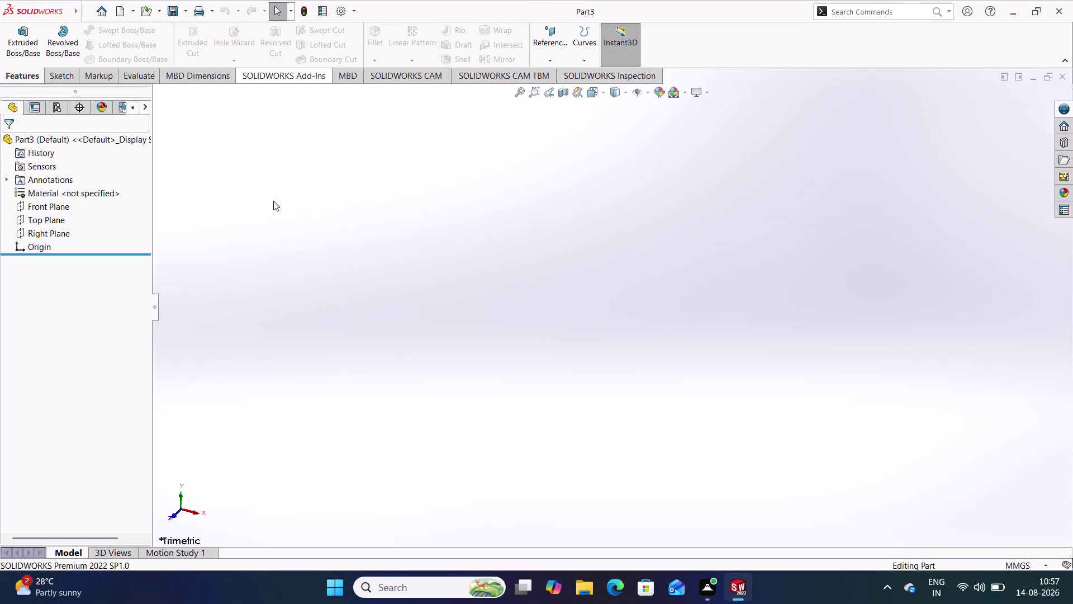
Select Right Plane in Part3's design tree as the sketch plane.
click(304, 254)
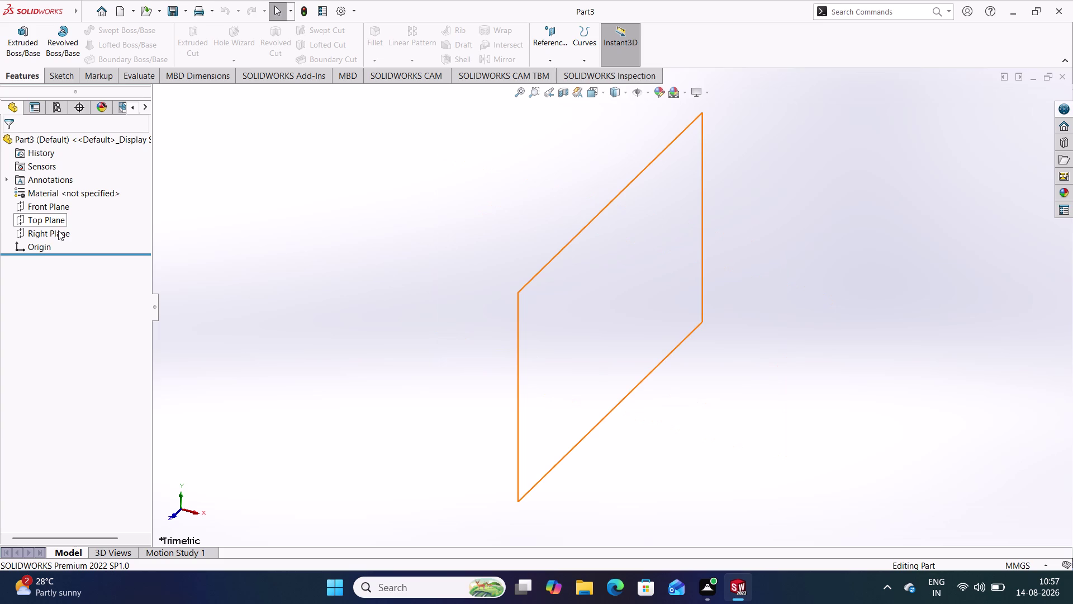
click(58, 230)
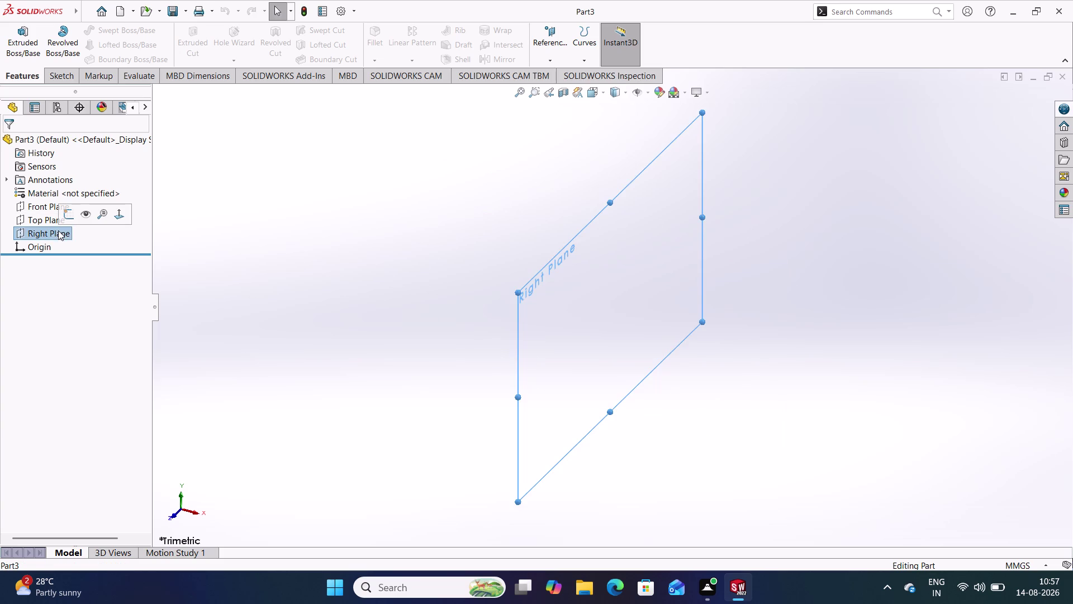
Start Sketch1 on the Right Plane, choose the Line tool, and decline the low-memory warning.
click(71, 215)
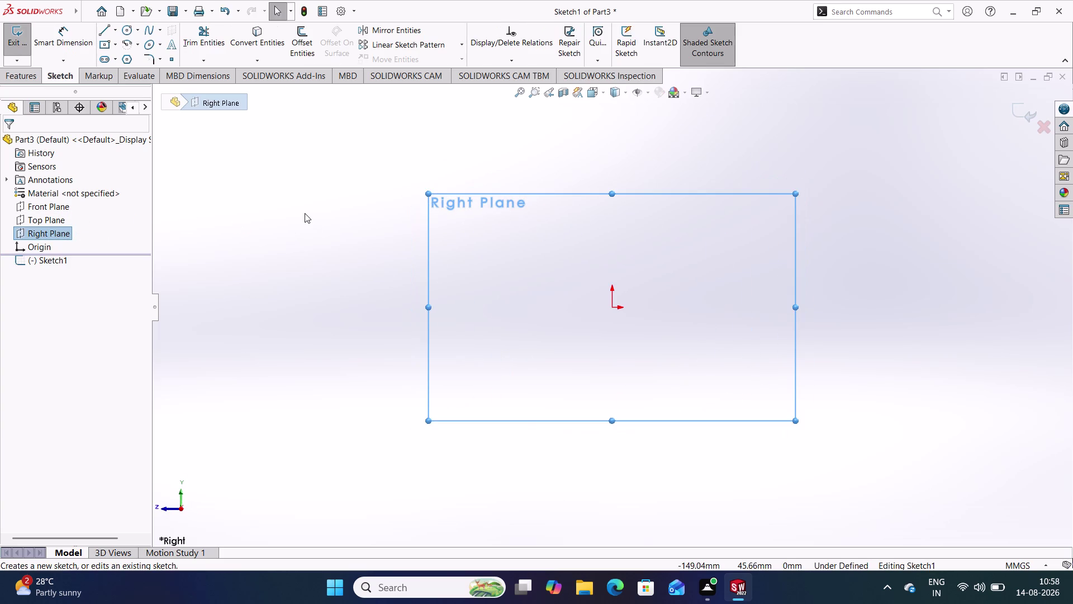
click(304, 212)
click(104, 32)
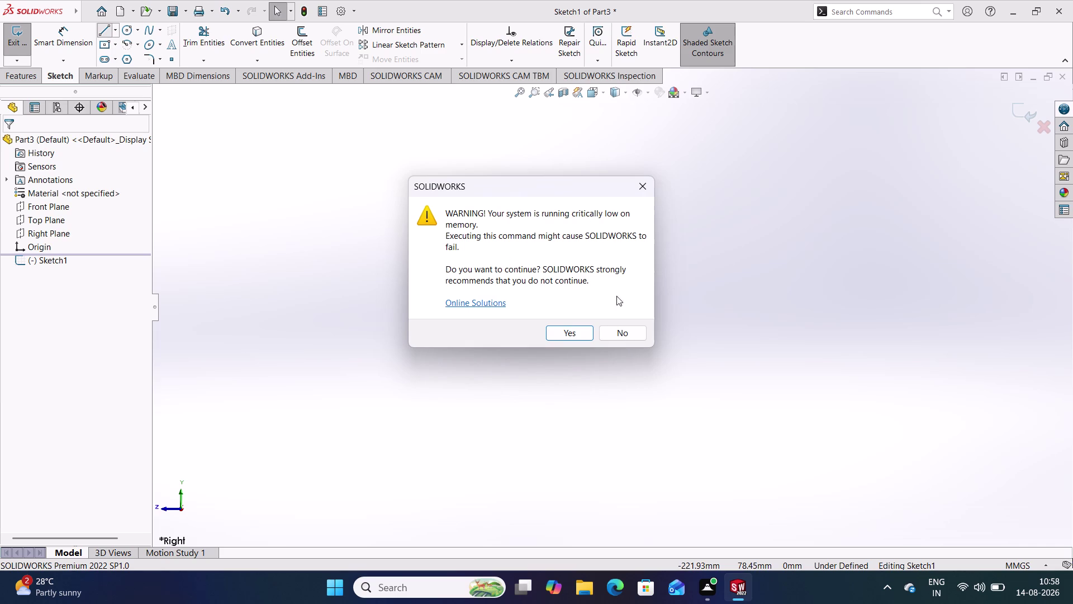
click(624, 335)
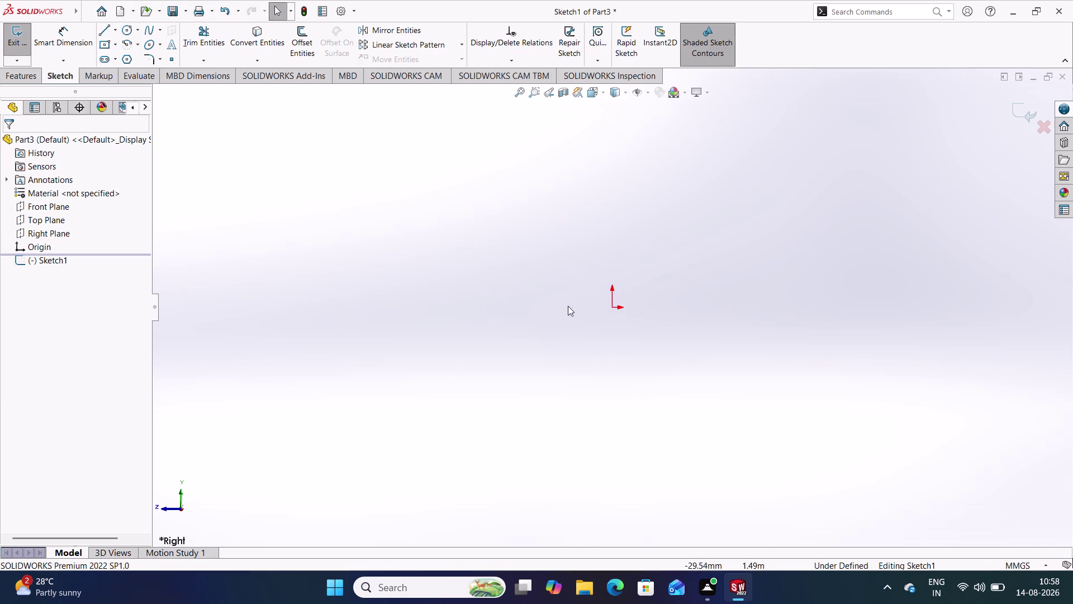
click(101, 33)
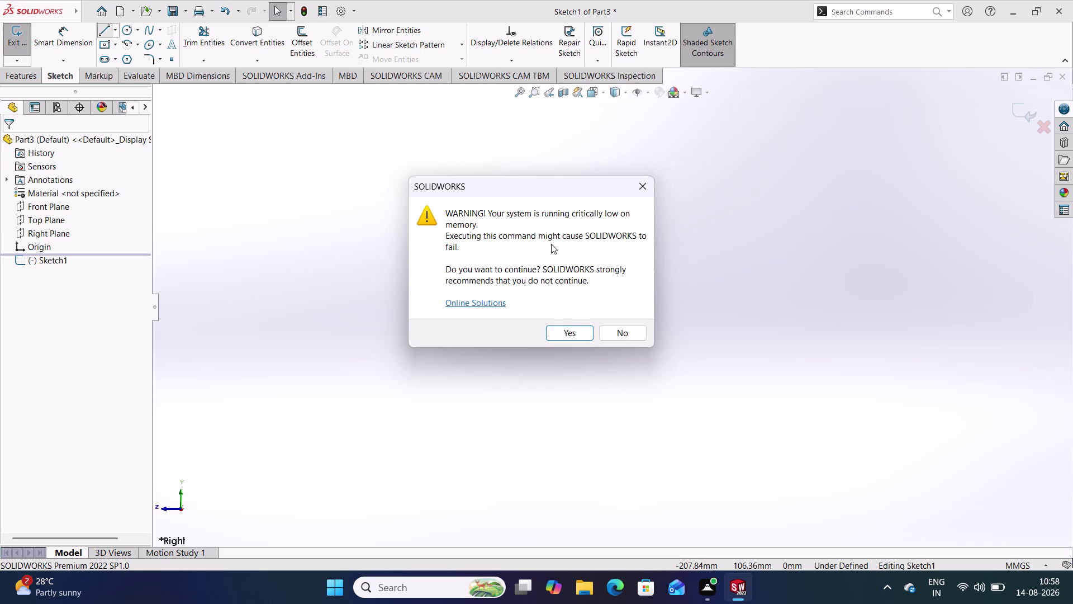
Accept the low-memory warning and place the first line's start point left of the origin.
drag(636, 184, 631, 223)
click(574, 334)
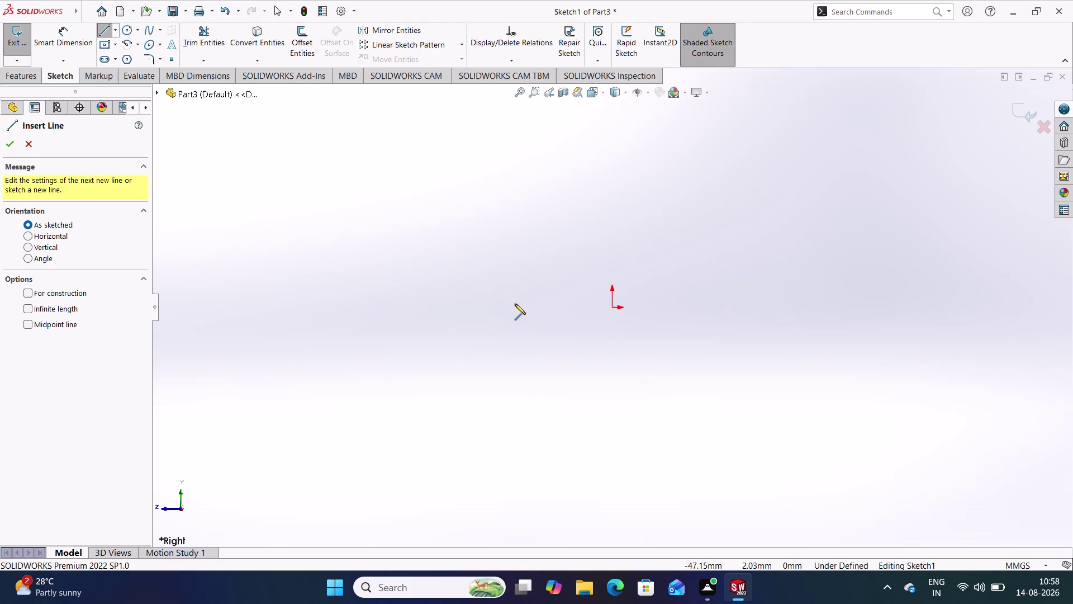
click(527, 254)
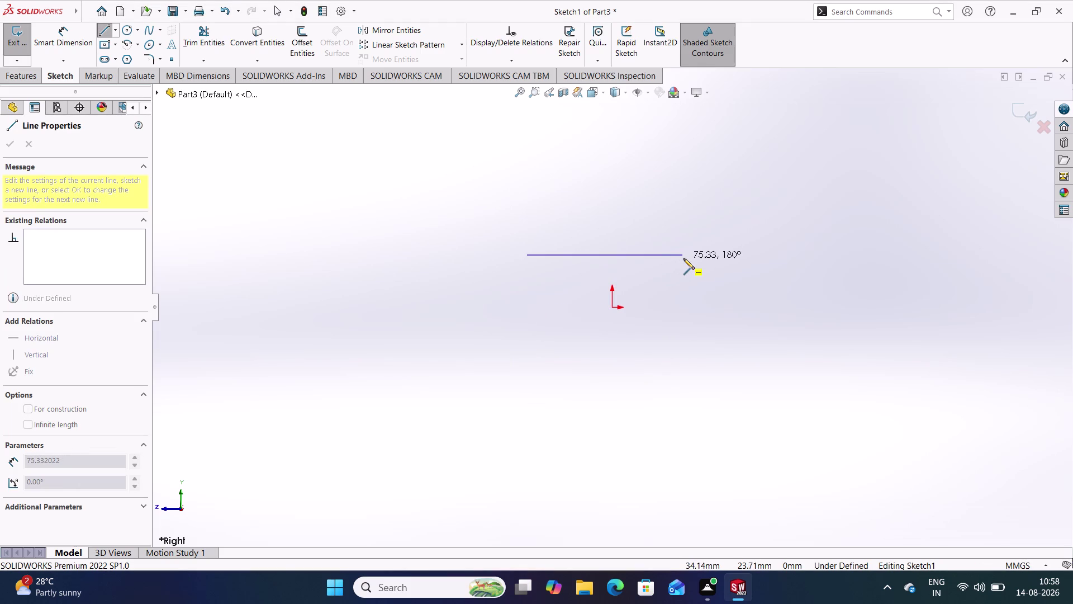
Draw connected lines: a horizontal base, then three rises alternating with short horizontal steps.
click(684, 258)
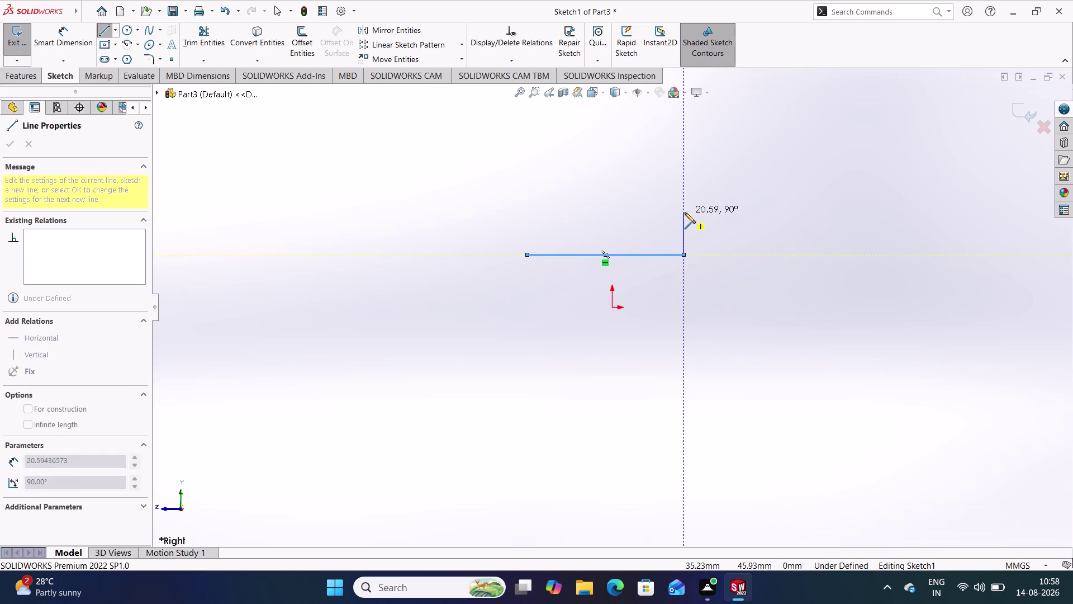
click(684, 212)
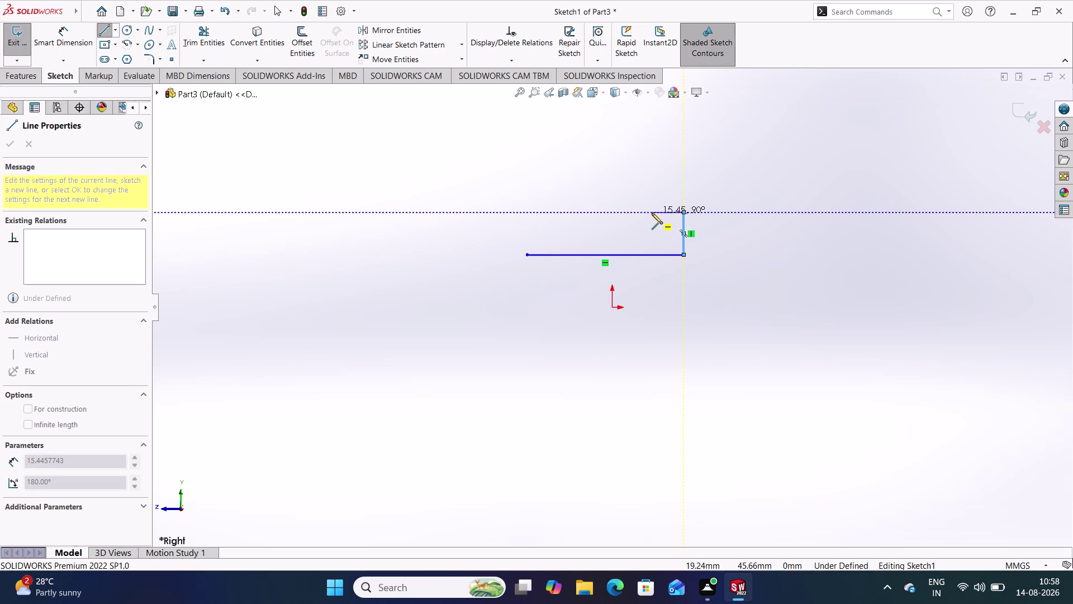
click(650, 212)
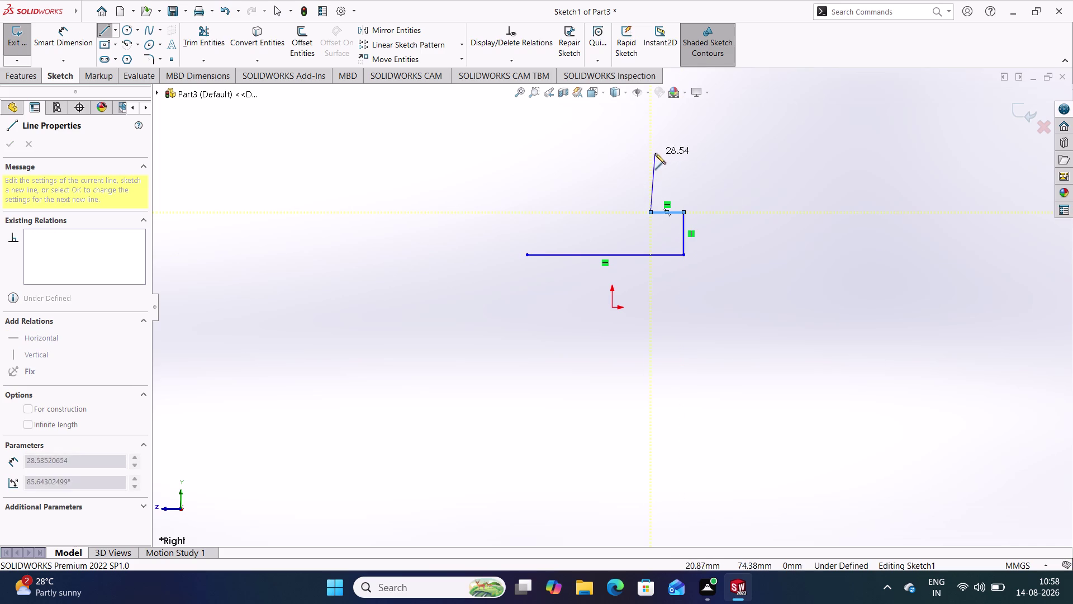
click(652, 148)
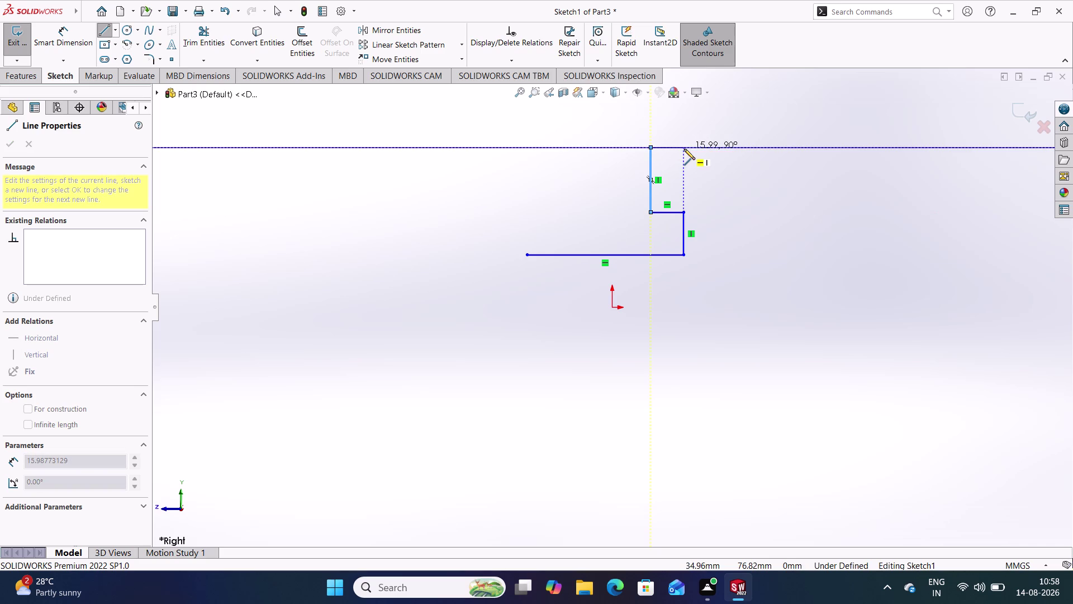
click(684, 148)
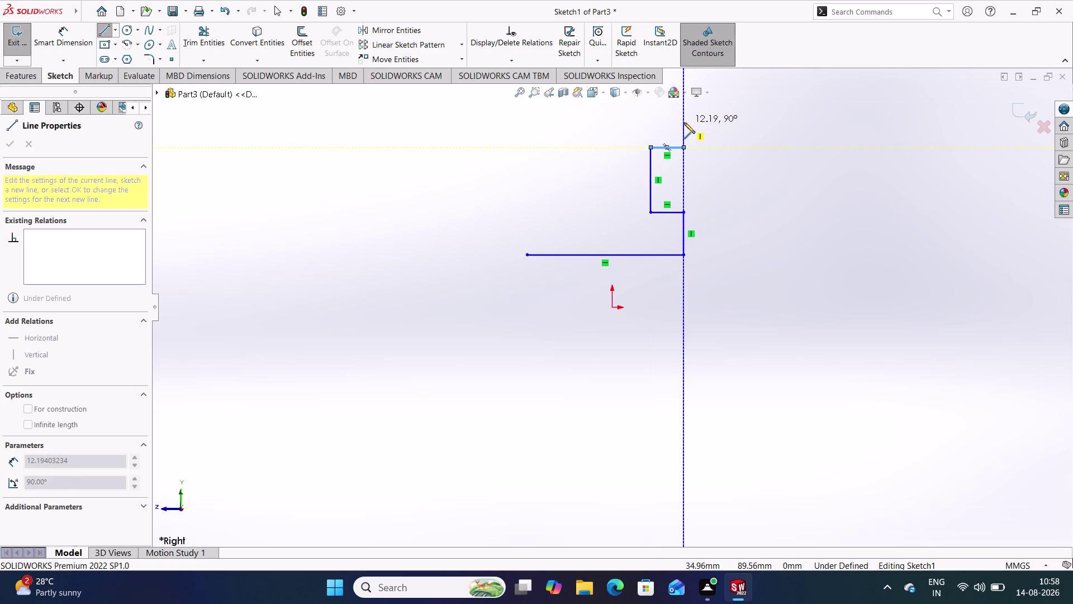
click(684, 123)
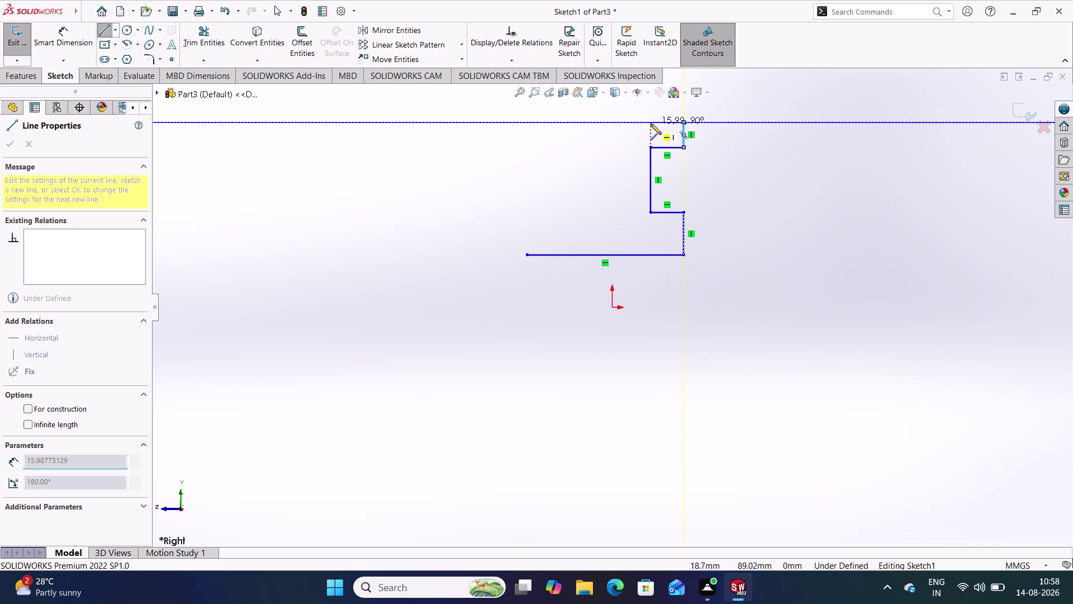
click(658, 125)
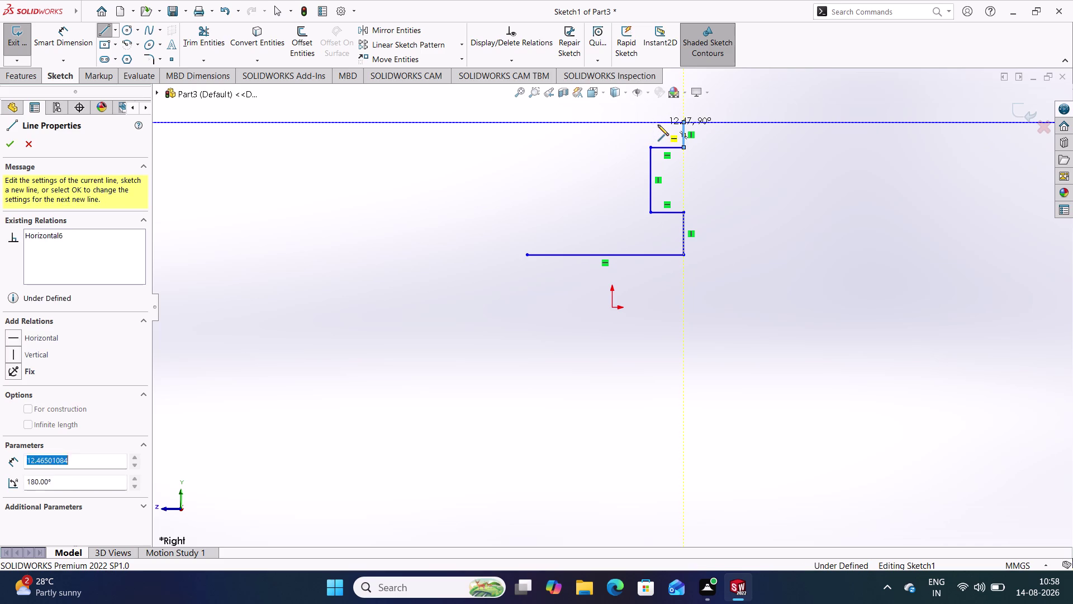